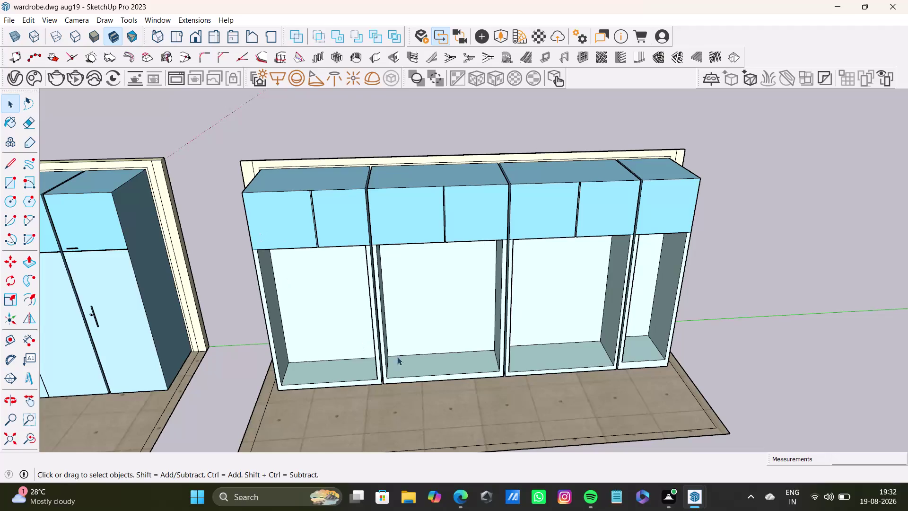
Orbit and zoom around the open-frame cabinet units to look down into them.
scroll(down, 3)
middle_drag(345, 327, 298, 240)
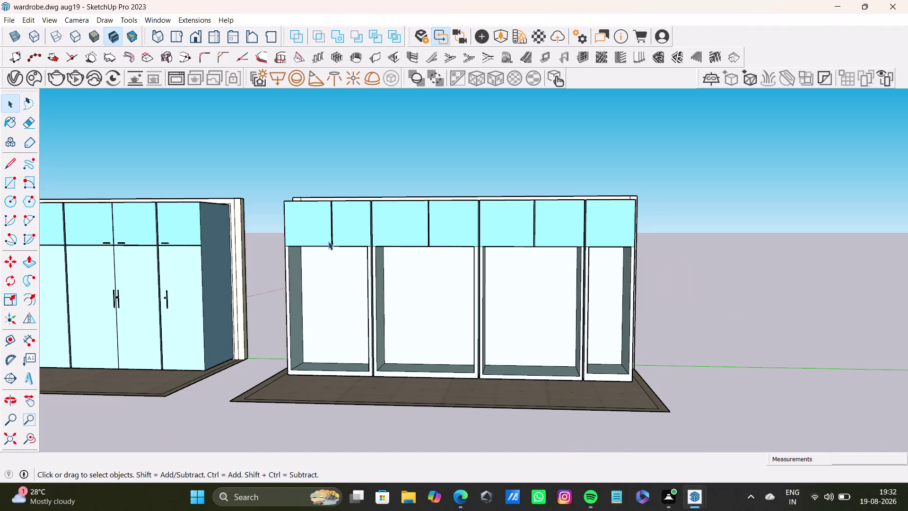
middle_drag(334, 288, 383, 291)
scroll(up, 3)
scroll(down, 3)
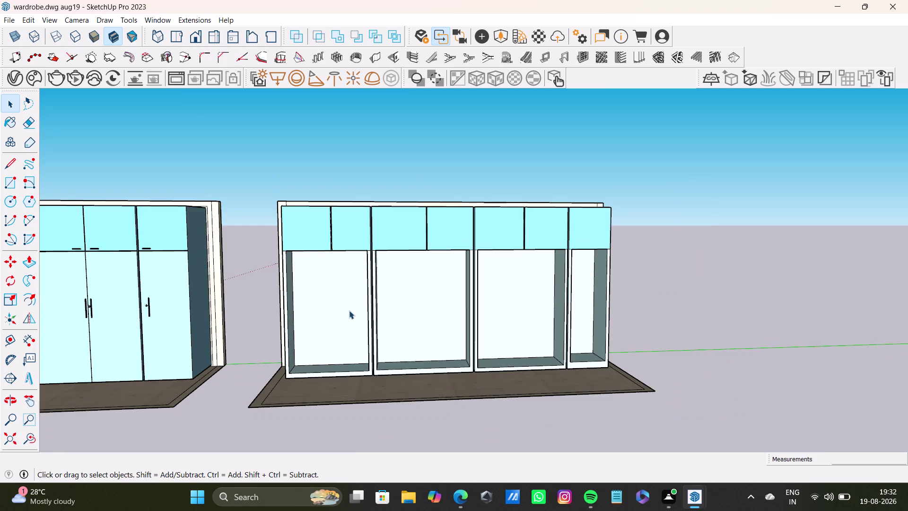
scroll(down, 3)
middle_drag(349, 310, 346, 270)
scroll(up, 3)
middle_drag(338, 278, 277, 351)
scroll(down, 3)
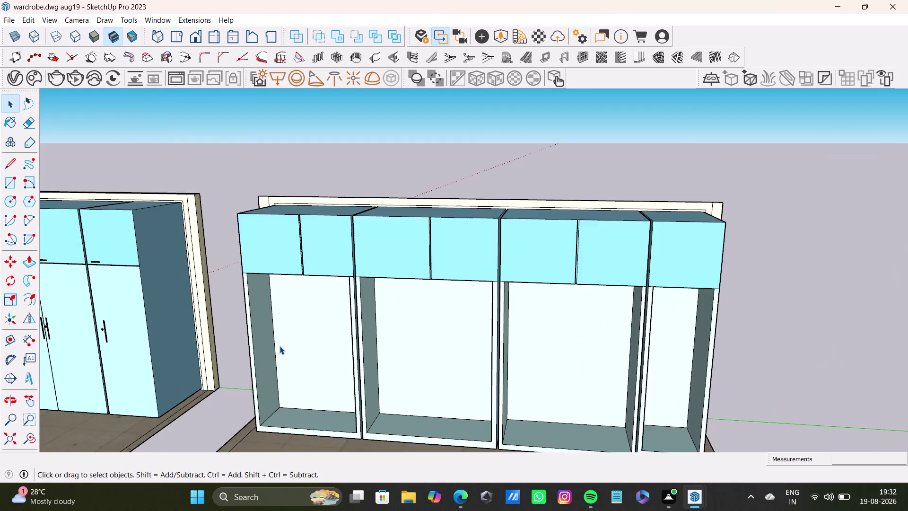
middle_drag(288, 345, 352, 349)
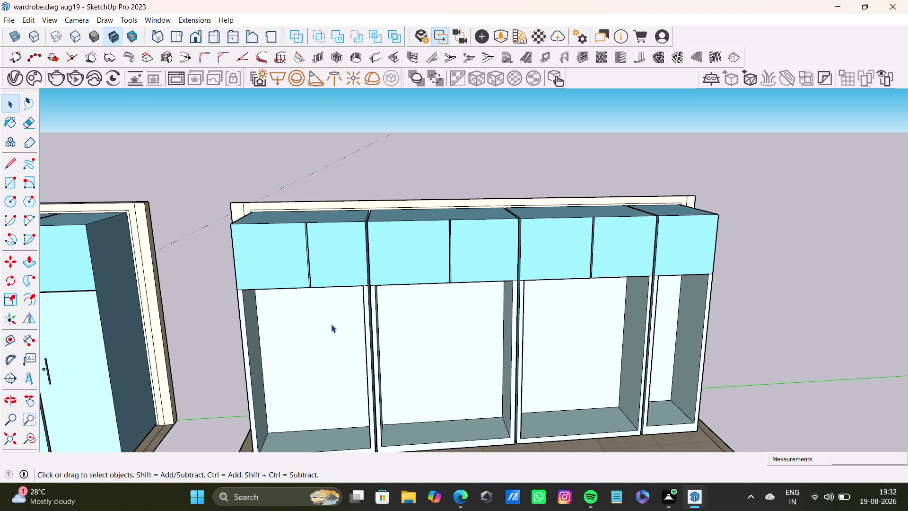
Orbit around both wardrobes, viewing the cabinet tops and underside before returning to the front.
scroll(down, 3)
scroll(down, 3)
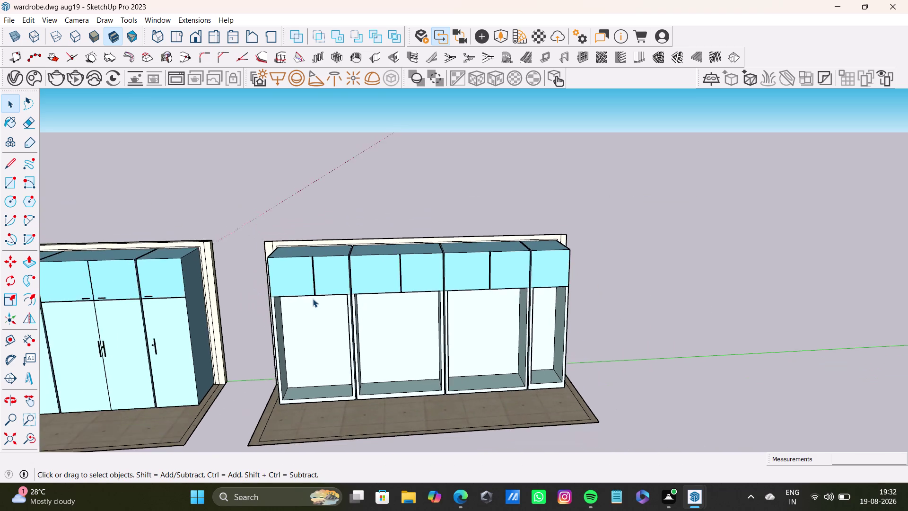
scroll(down, 3)
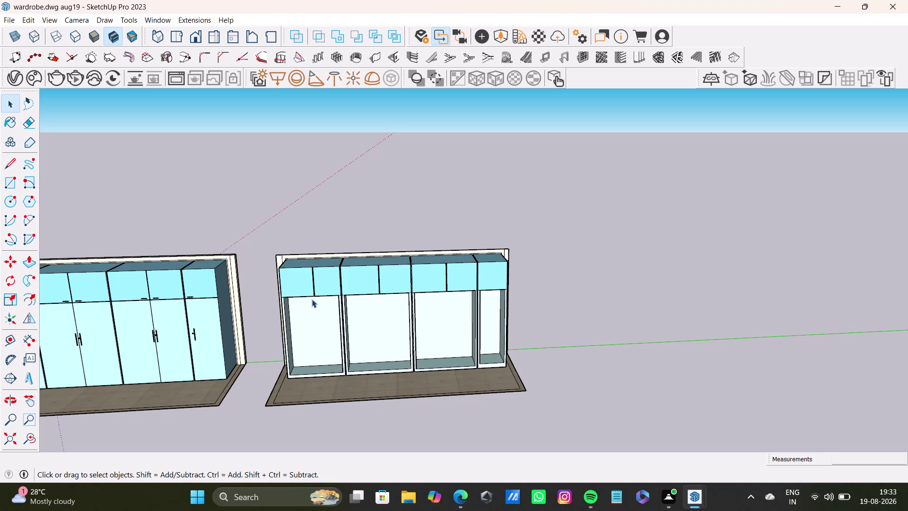
scroll(down, 3)
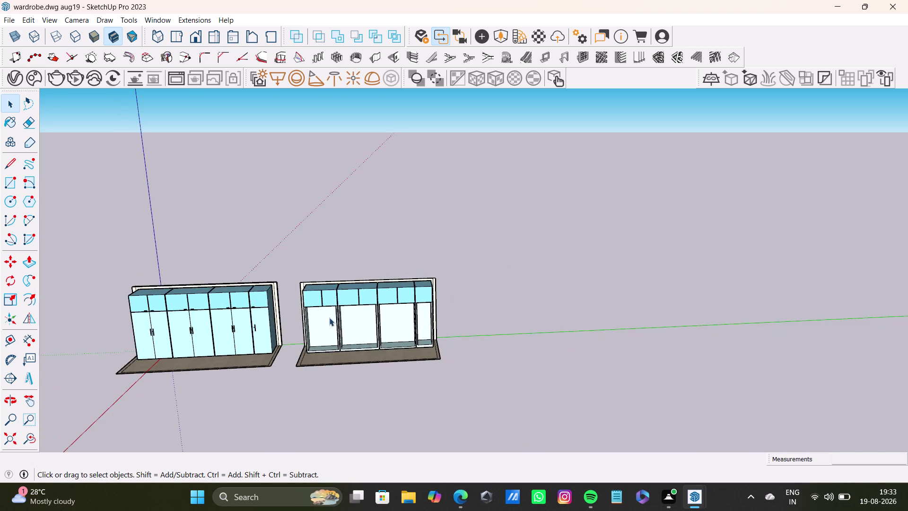
scroll(up, 3)
middle_drag(327, 319, 299, 229)
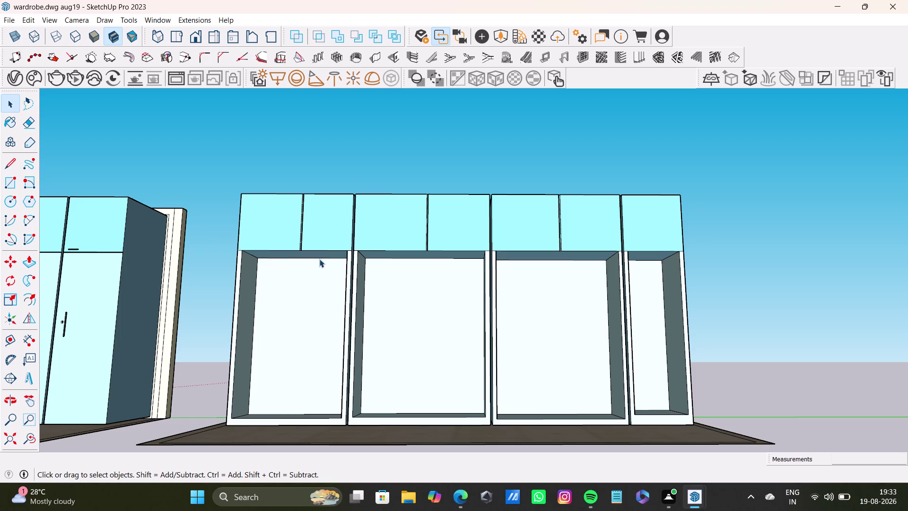
middle_drag(310, 326, 331, 399)
scroll(down, 3)
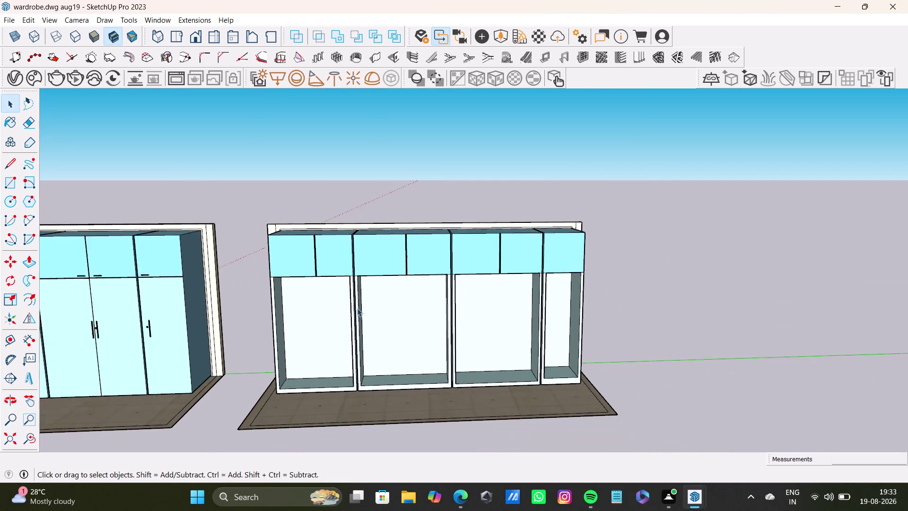
scroll(down, 3)
middle_drag(367, 306, 317, 357)
scroll(up, 3)
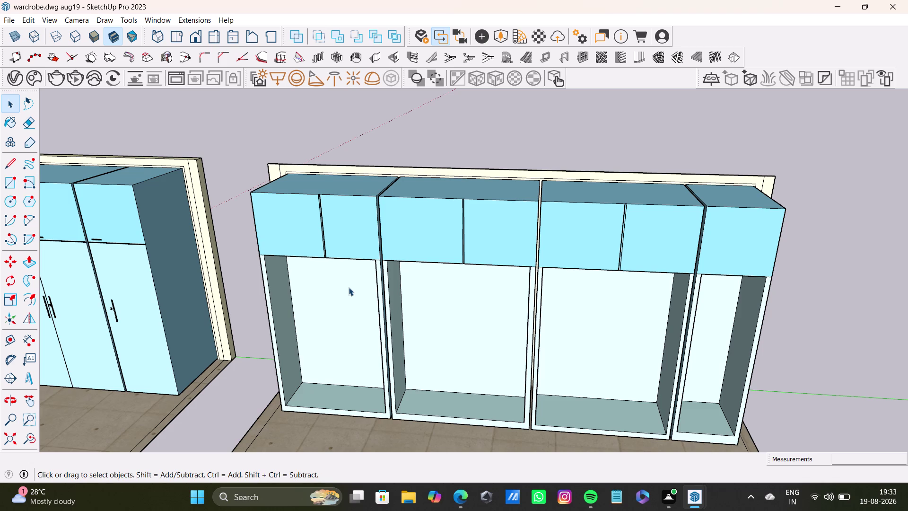
middle_drag(362, 337, 388, 341)
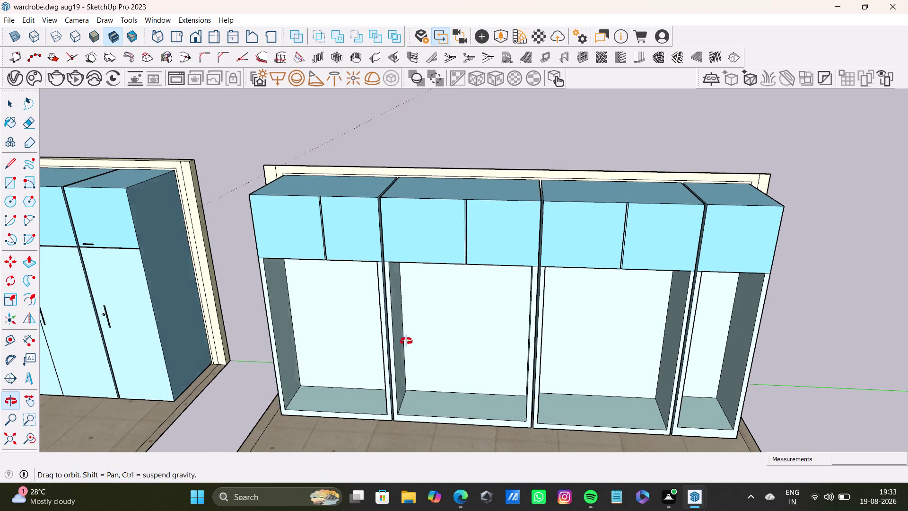
middle_drag(389, 341, 472, 323)
middle_drag(368, 324, 379, 227)
middle_drag(344, 336, 303, 275)
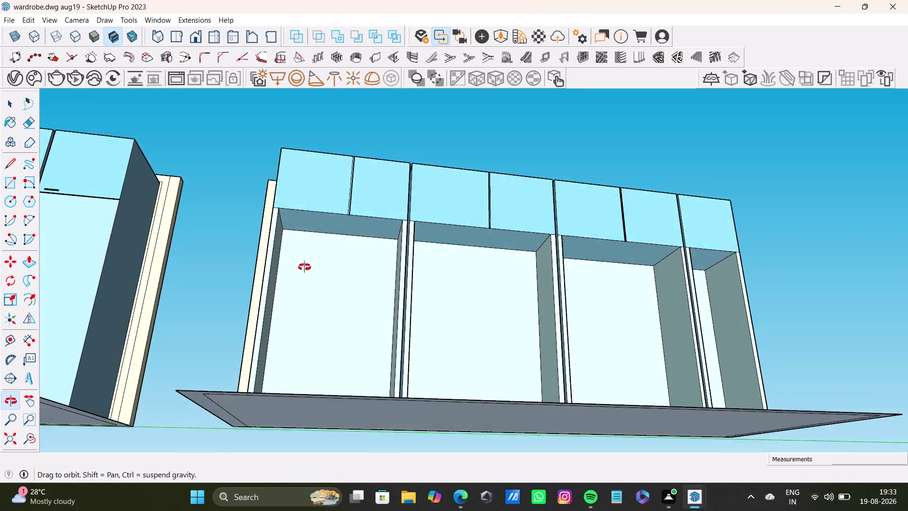
middle_drag(303, 274, 305, 264)
middle_drag(320, 291, 266, 412)
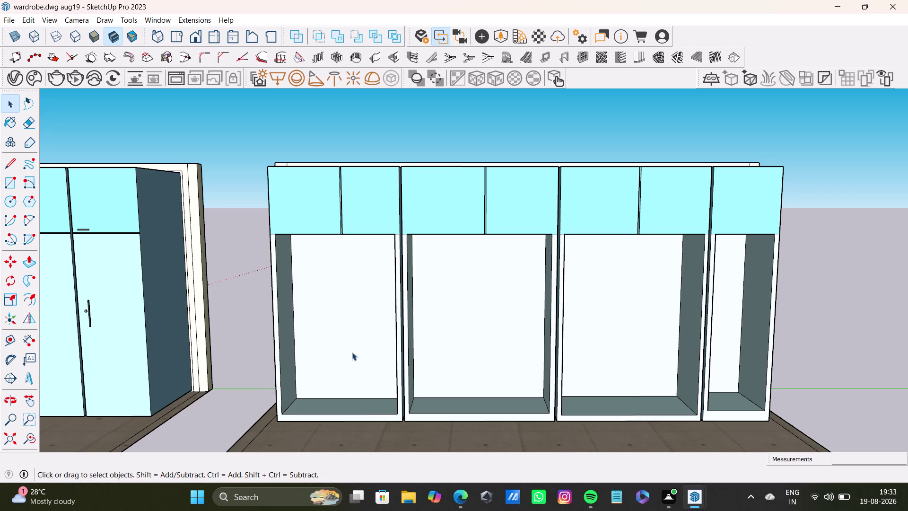
Orbit both wardrobes to see the cabinets from above, then level the view.
scroll(down, 3)
scroll(up, 3)
scroll(down, 3)
middle_drag(367, 360, 370, 369)
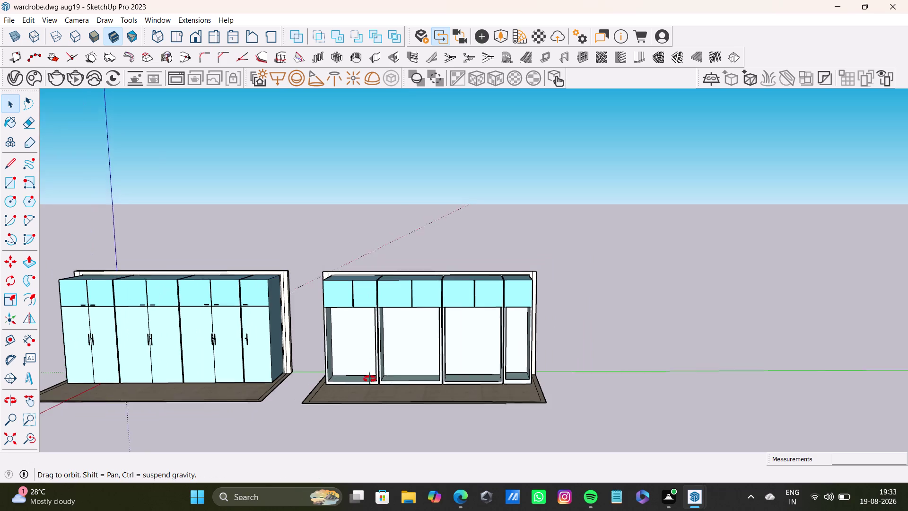
middle_drag(370, 370, 370, 412)
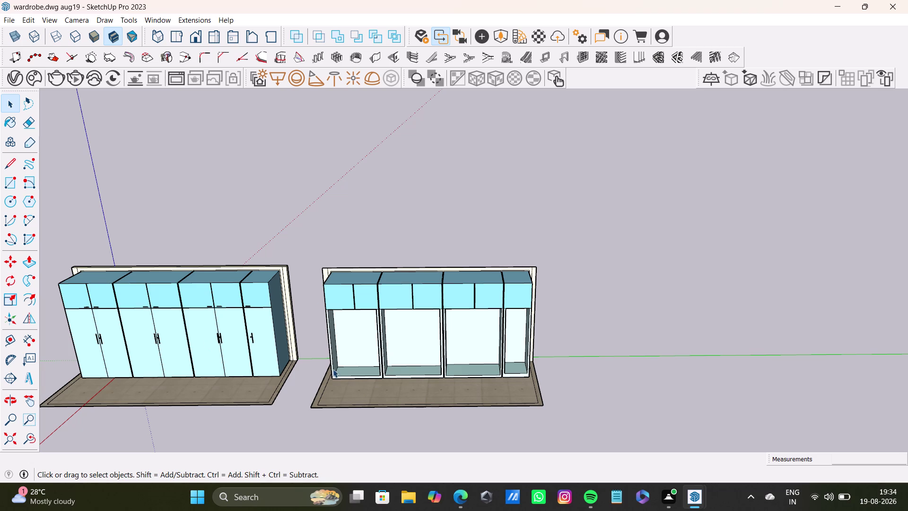
middle_drag(338, 369, 453, 394)
middle_drag(322, 366, 389, 413)
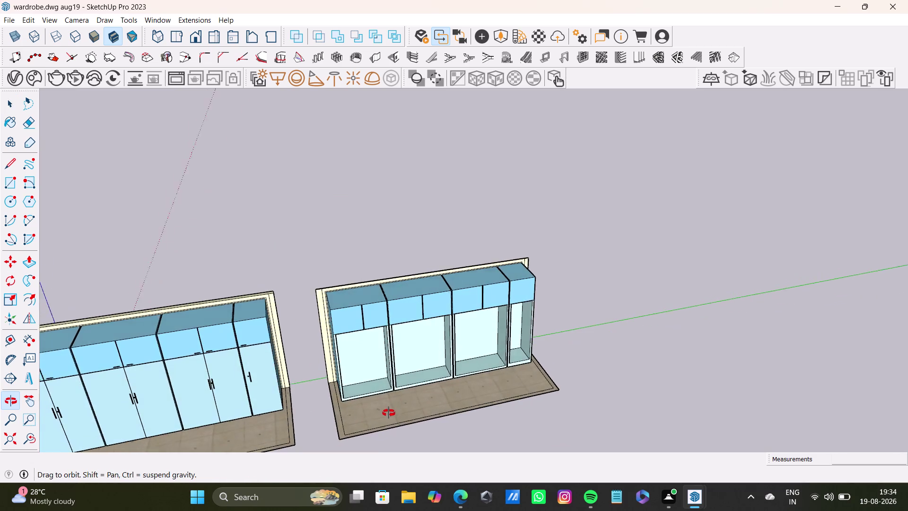
middle_drag(389, 413, 329, 401)
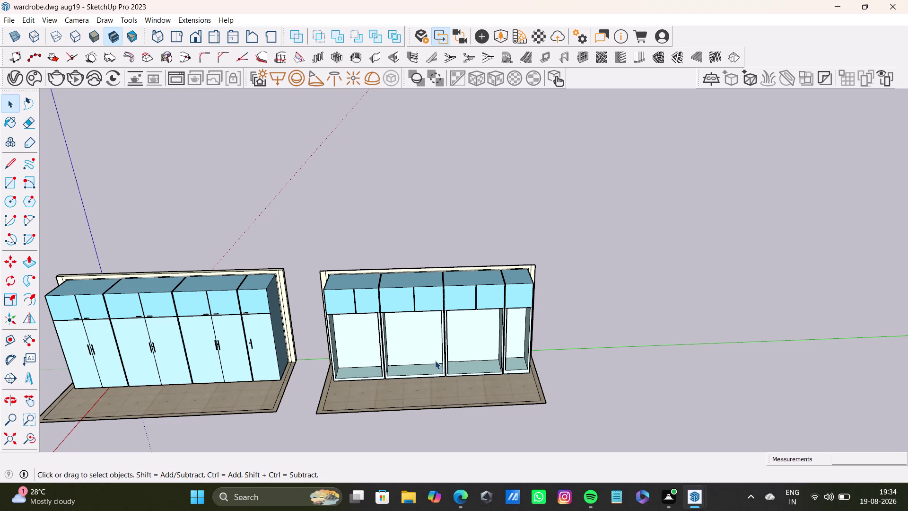
Switch to Select, look down on the loft tops, then orbit to a straight front view.
key(space)
key(space)
key(space)
click(626, 271)
scroll(up, 3)
middle_drag(356, 303, 513, 324)
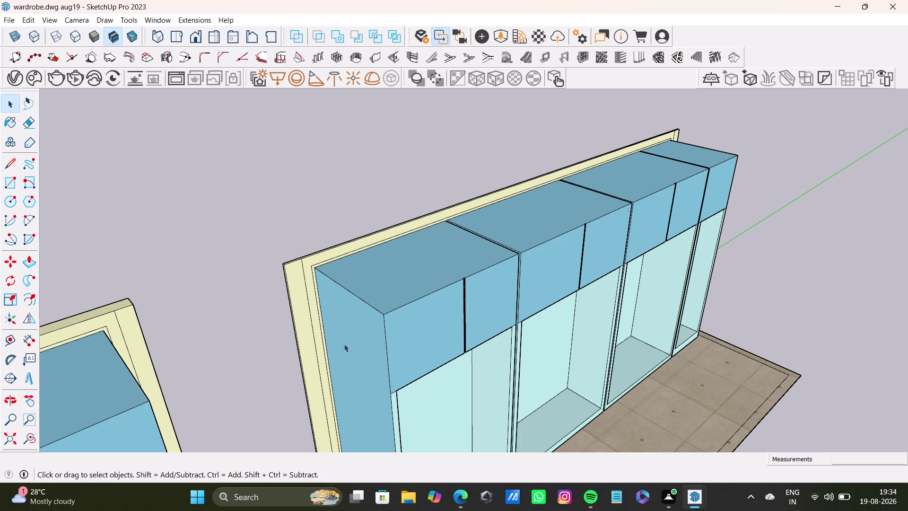
scroll(down, 3)
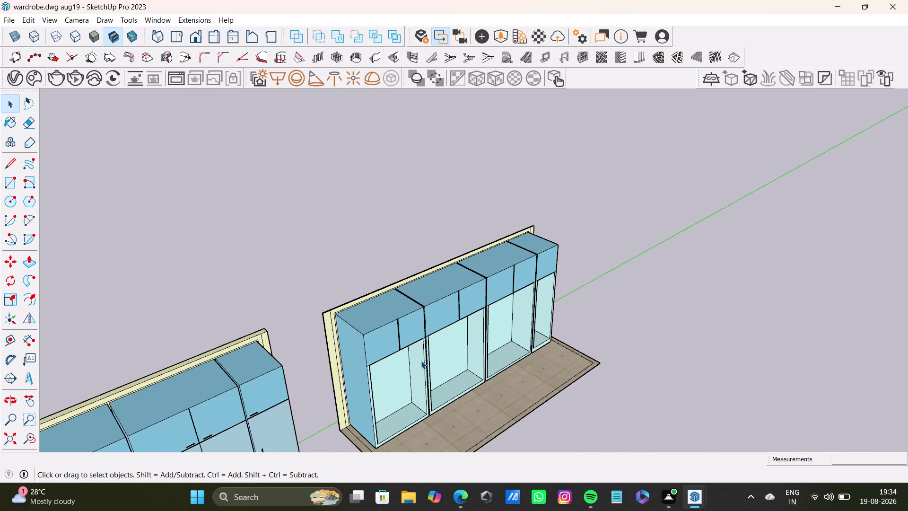
middle_drag(524, 348, 476, 363)
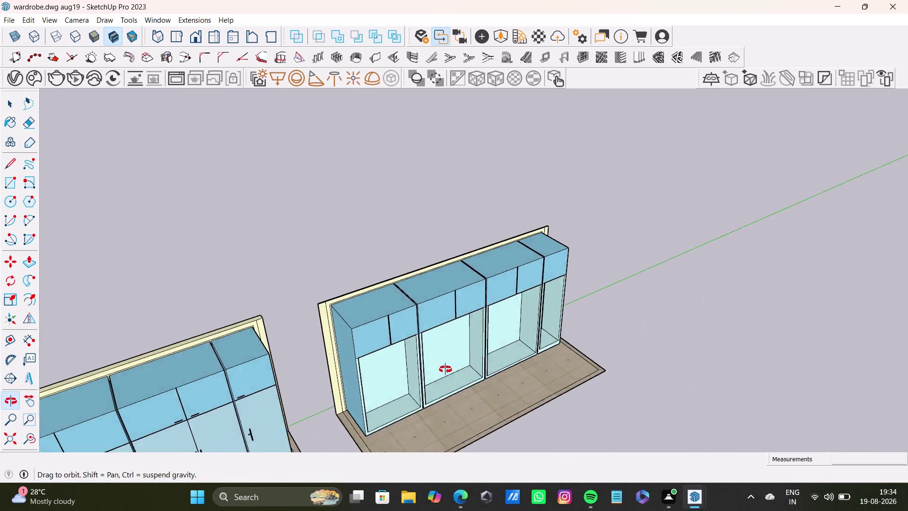
middle_drag(476, 363, 359, 397)
scroll(up, 3)
middle_drag(554, 364, 540, 240)
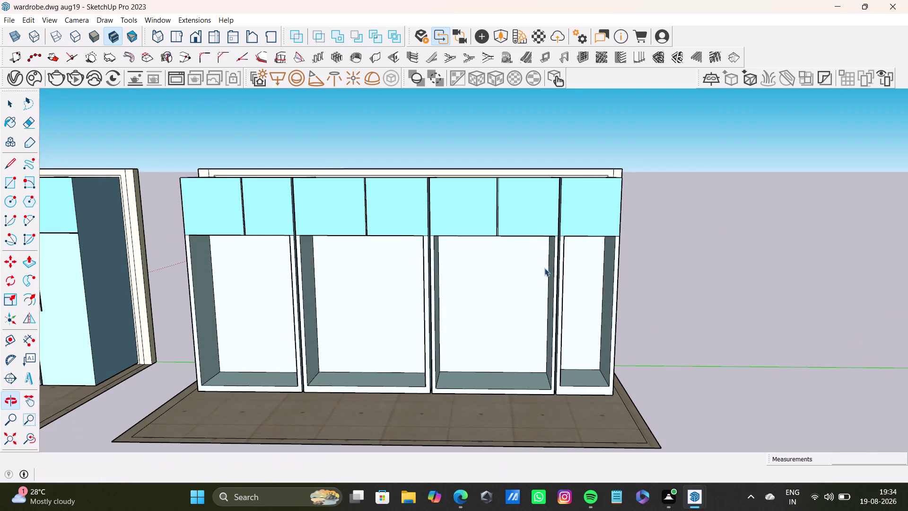
Push/Pull the narrow unit's floor face about 2 1/16 inches, then return to Select.
click(588, 383)
key(p)
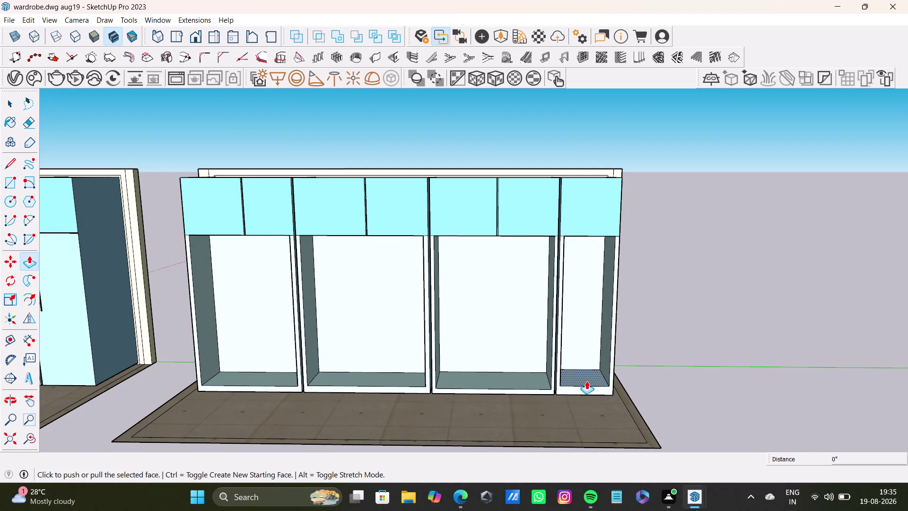
drag(587, 380, 511, 377)
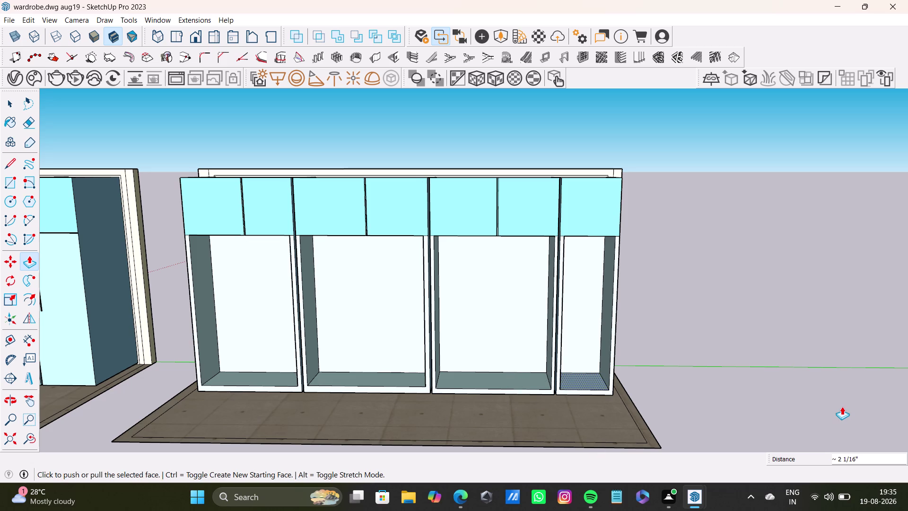
key(space)
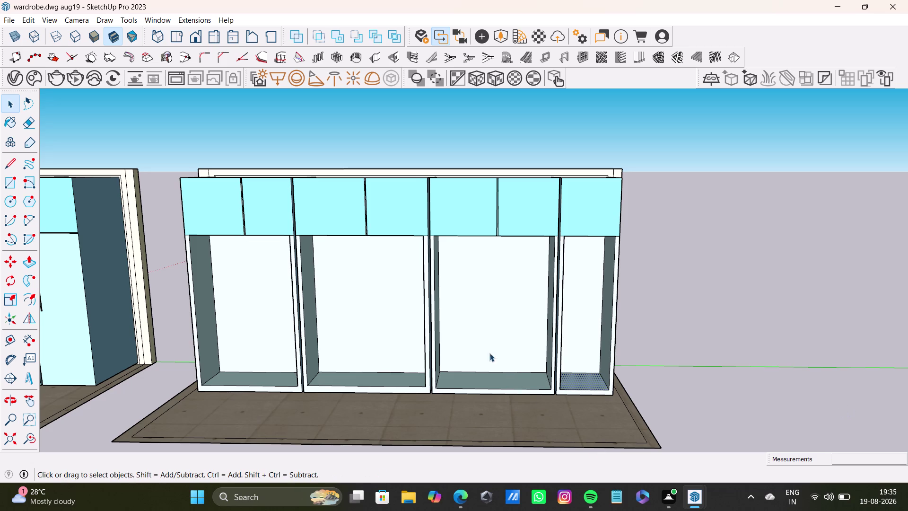
Orbit to review the pushed floor and view the units from above.
middle_drag(386, 199, 408, 344)
scroll(up, 3)
middle_drag(333, 215, 316, 120)
scroll(down, 3)
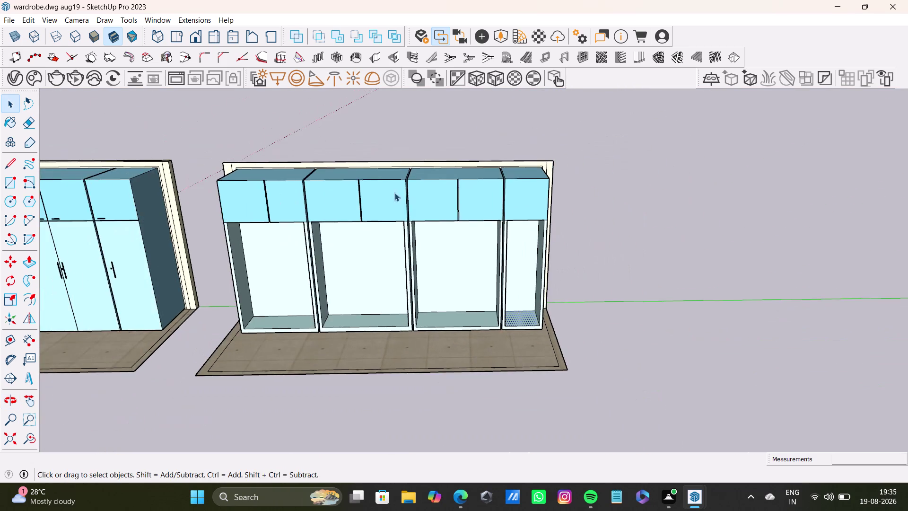
middle_drag(328, 195, 451, 256)
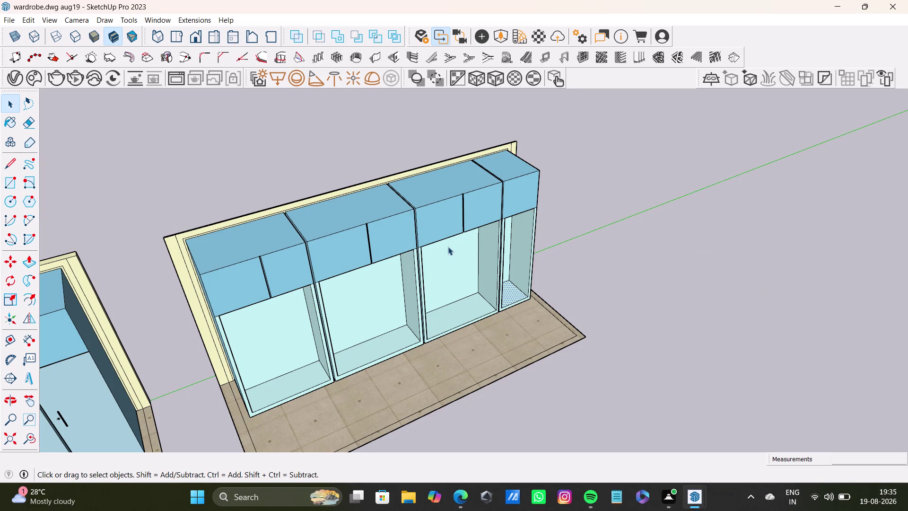